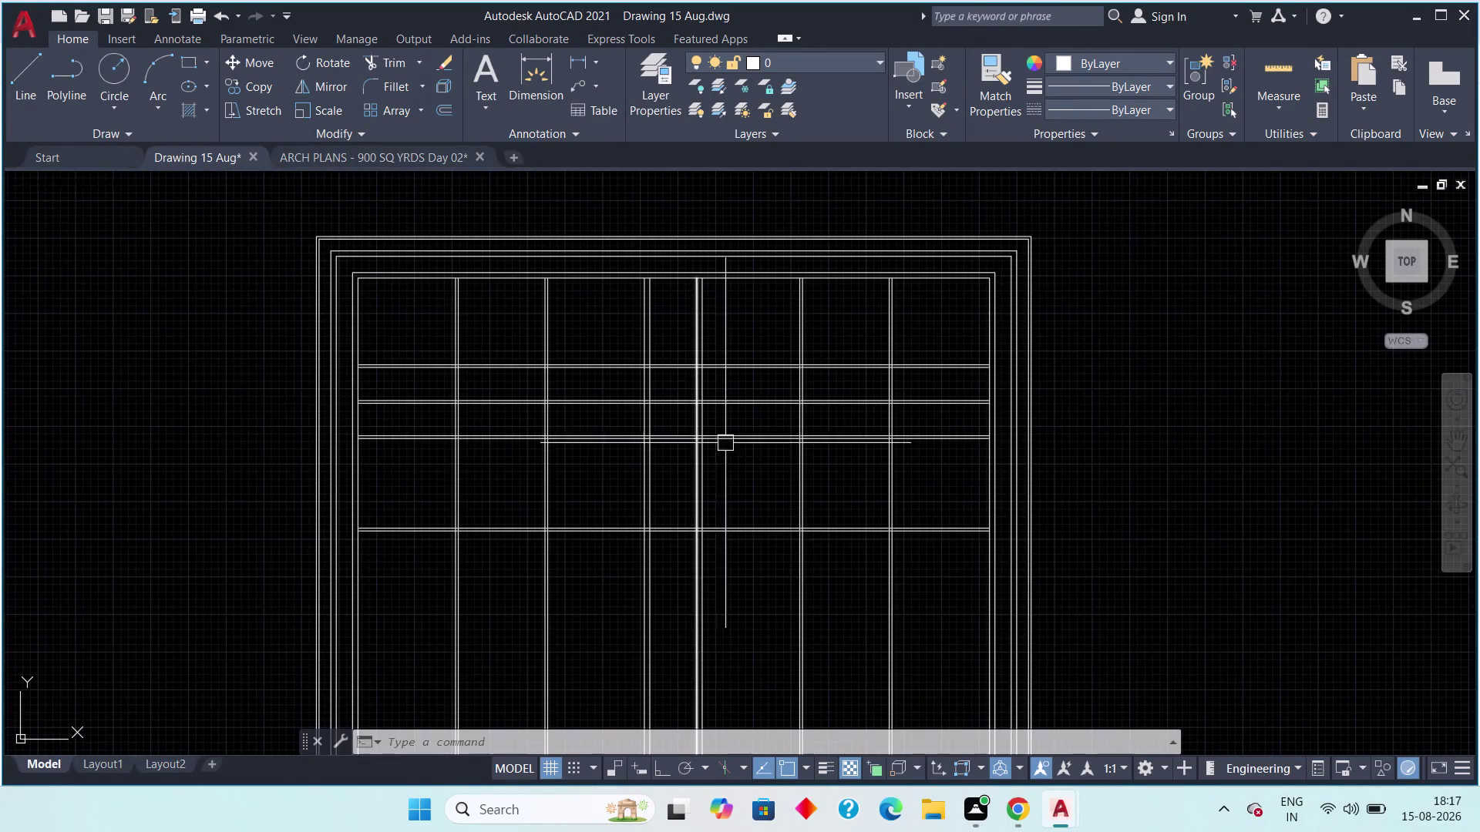
middle_drag(715, 418, 764, 428)
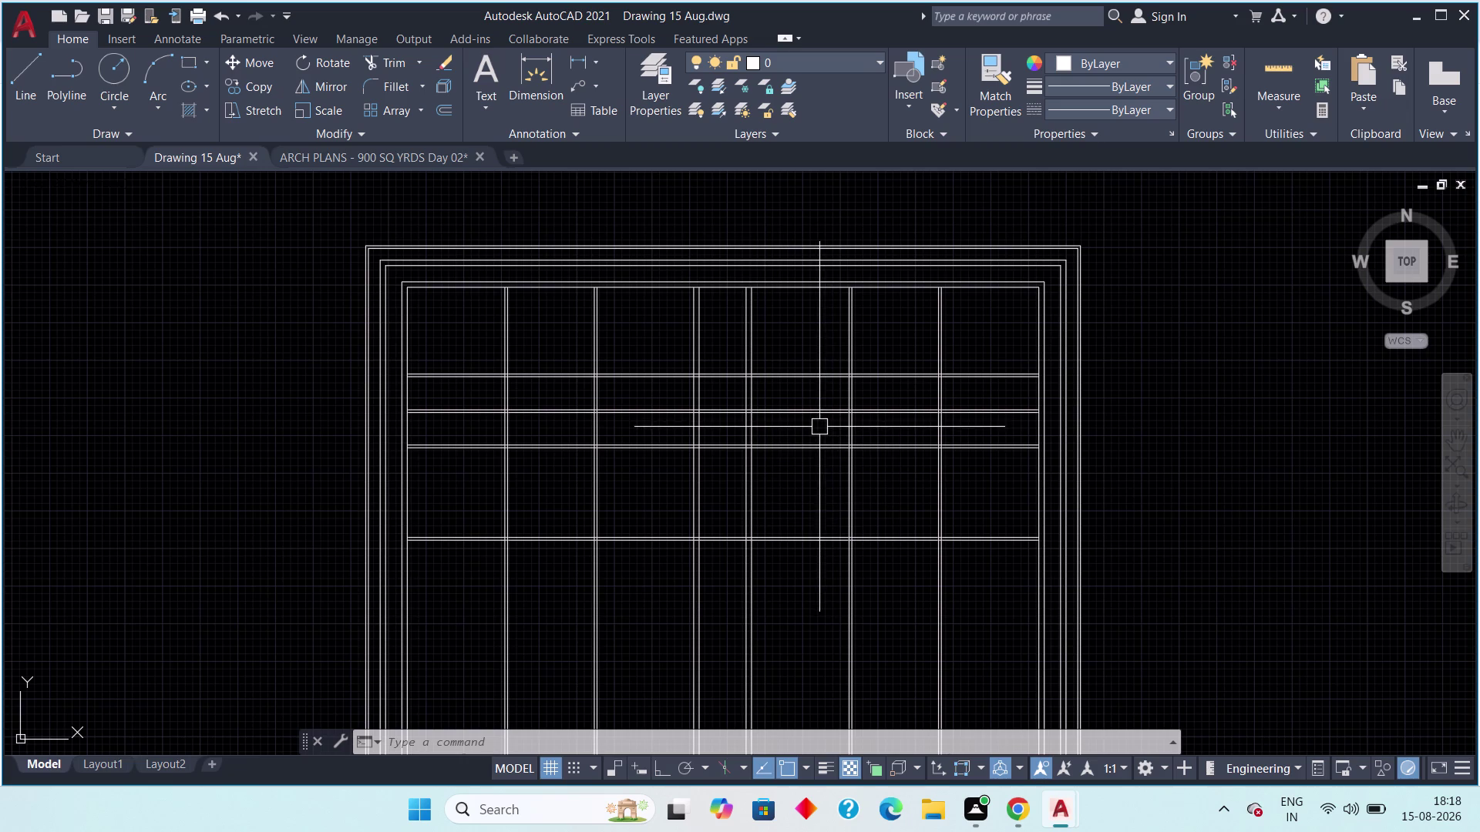
middle_drag(831, 409, 754, 481)
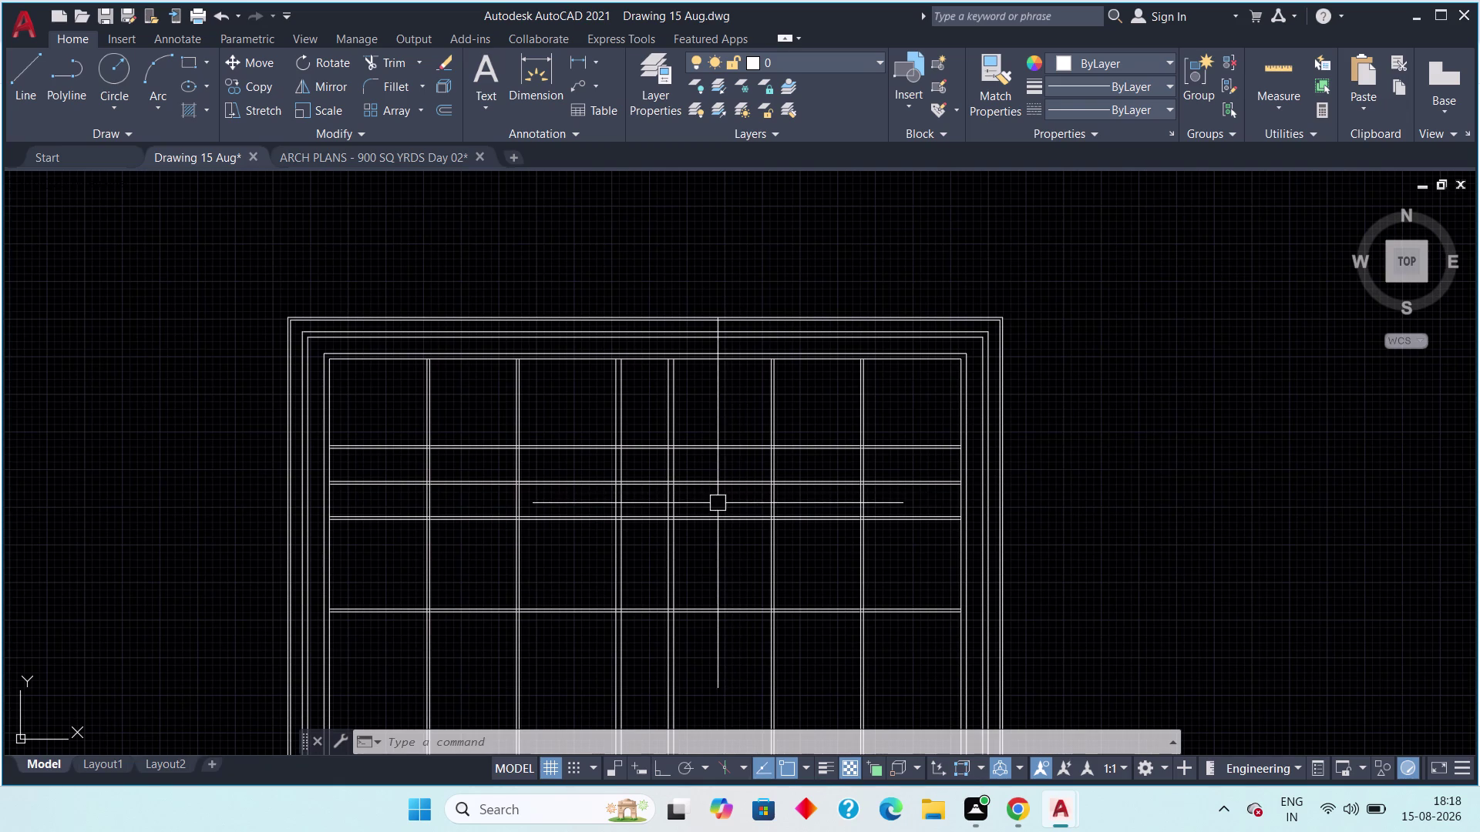
key(Escape)
middle_drag(682, 498, 698, 548)
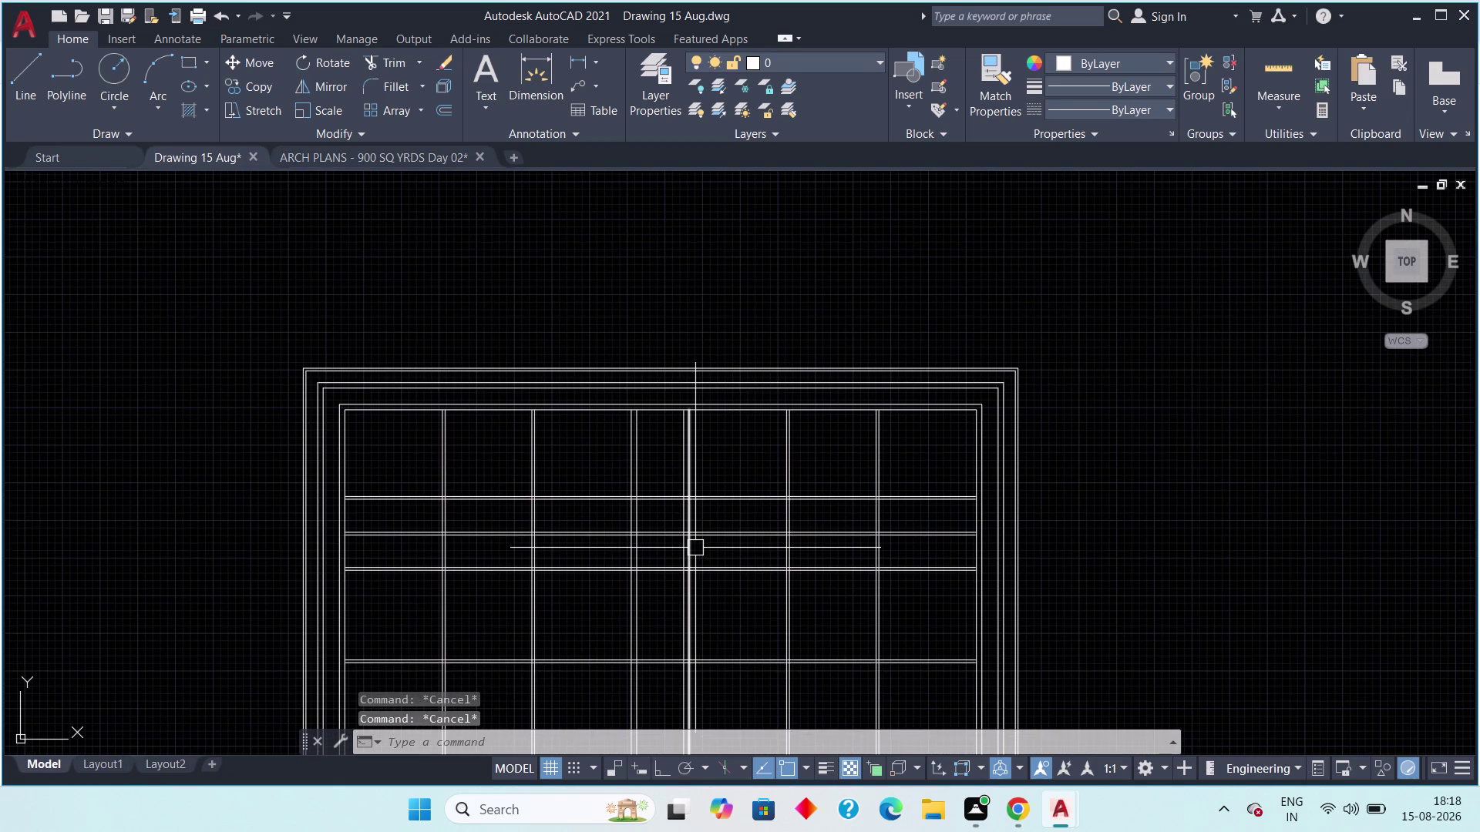